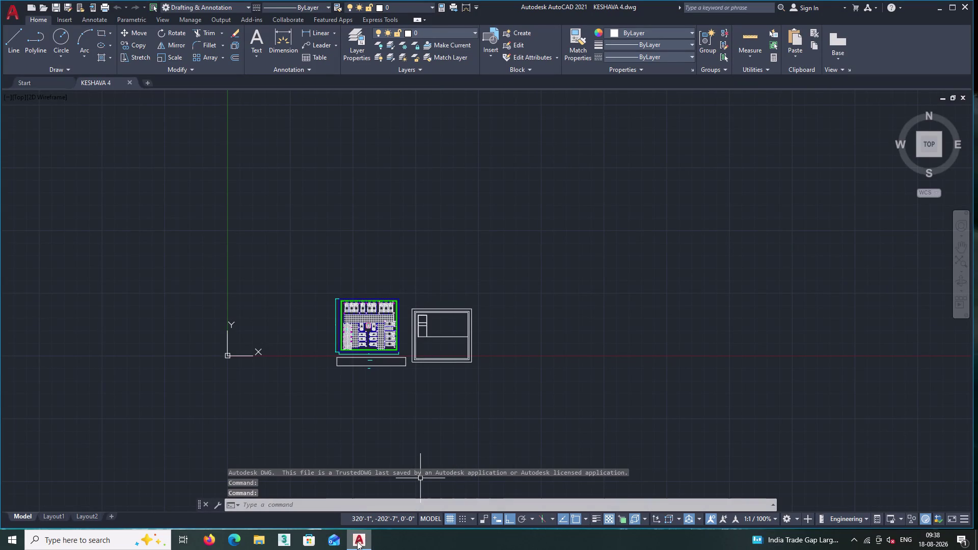
Close the KESHAVA 4 drawing and AutoCAD, then select This PC on the desktop.
double_click(20, 16)
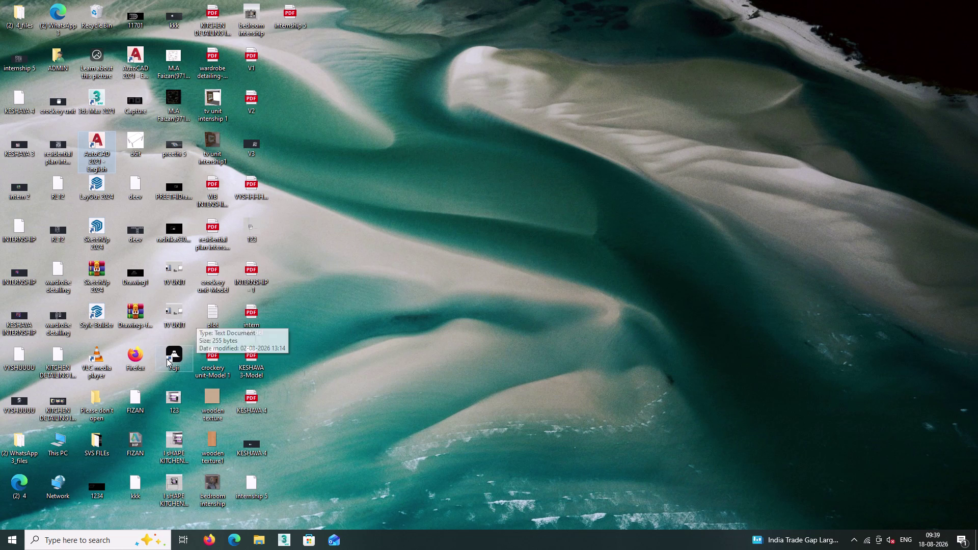
click(65, 439)
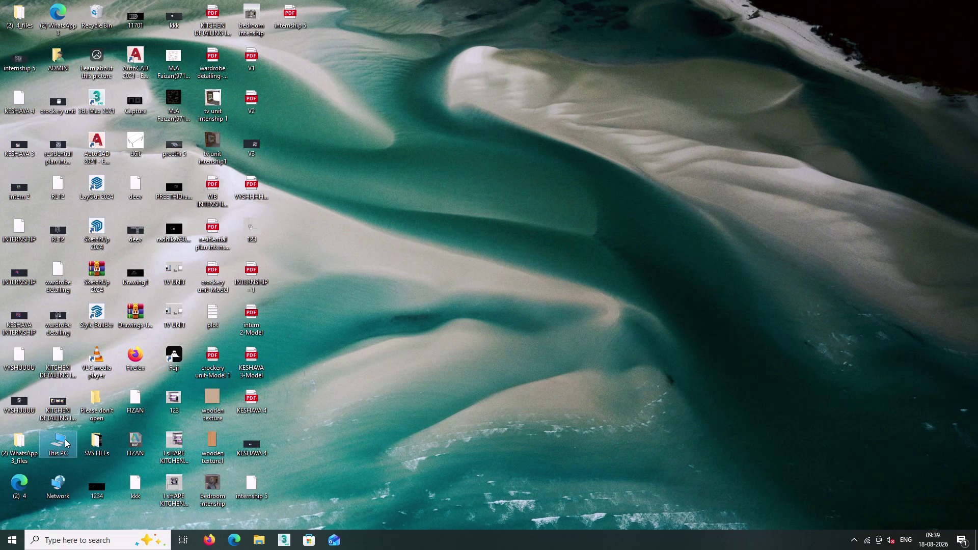
Browse from This PC into the Downloads folder and scroll through its contents.
double_click(64, 439)
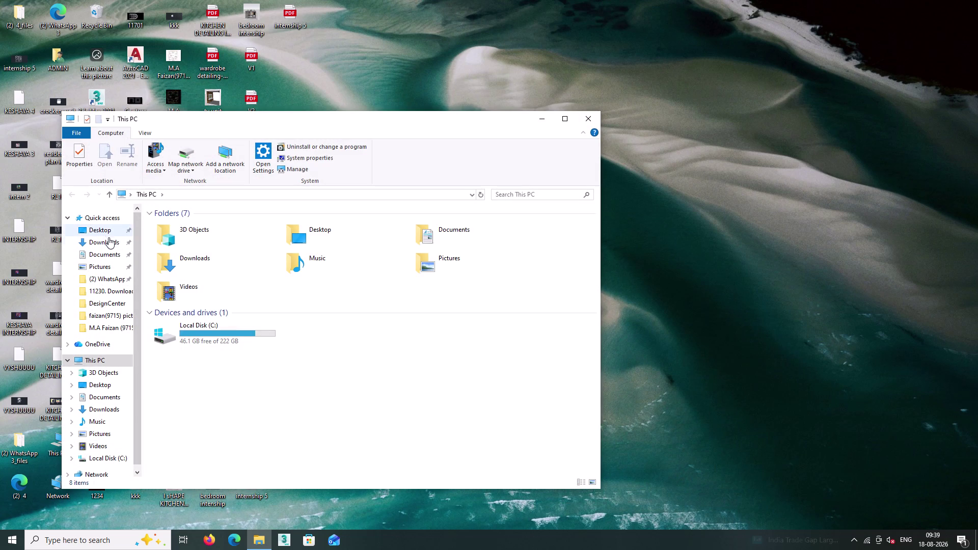
double_click(111, 242)
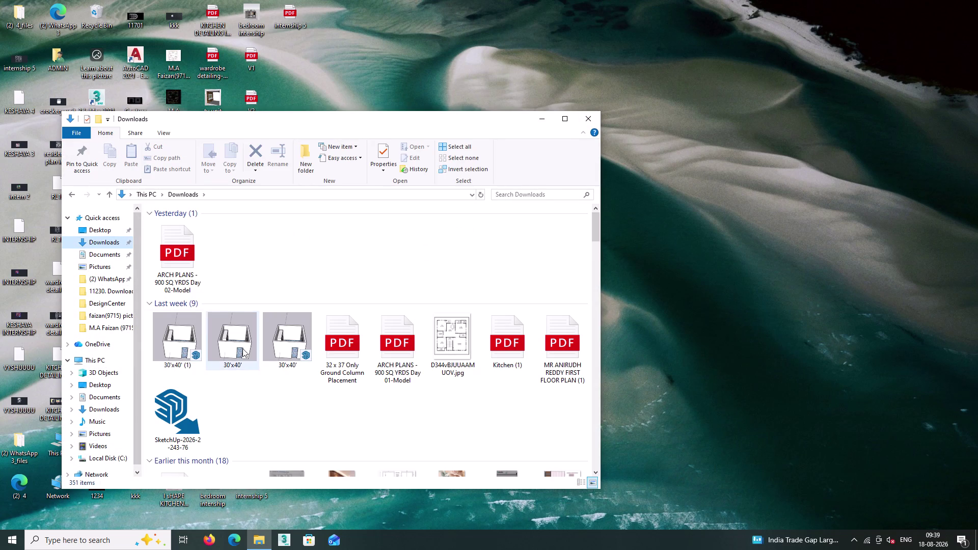
scroll(down, 3)
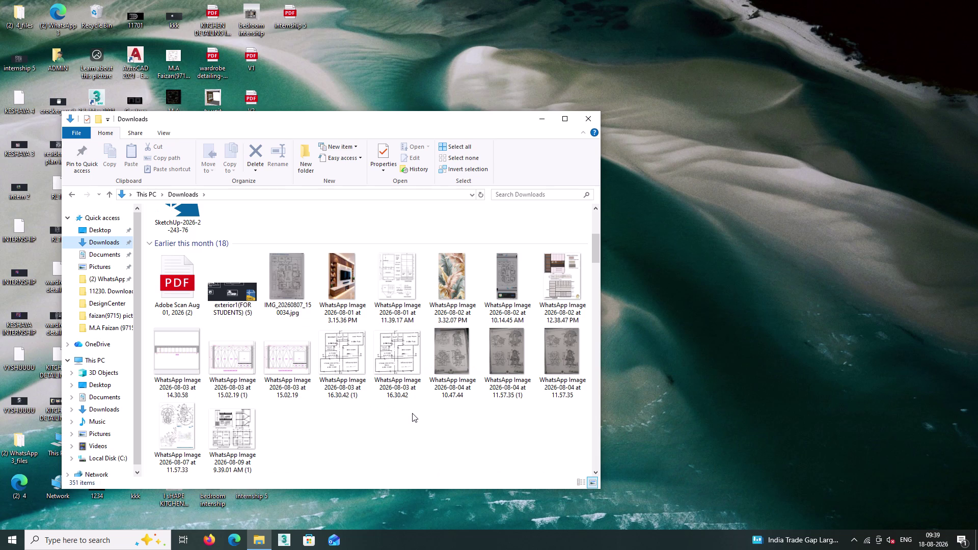
scroll(down, 3)
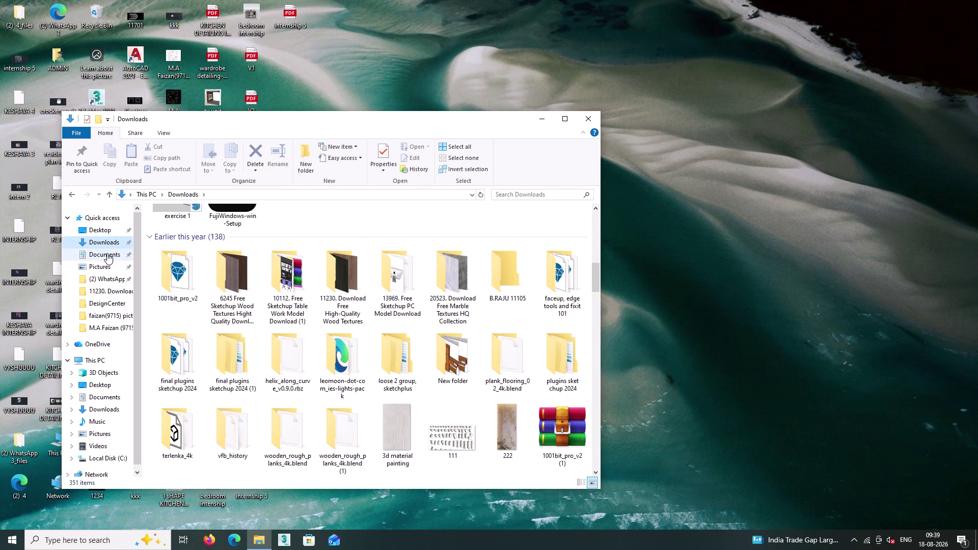
Switch to the Desktop folder in Quick access and look through its files.
click(102, 226)
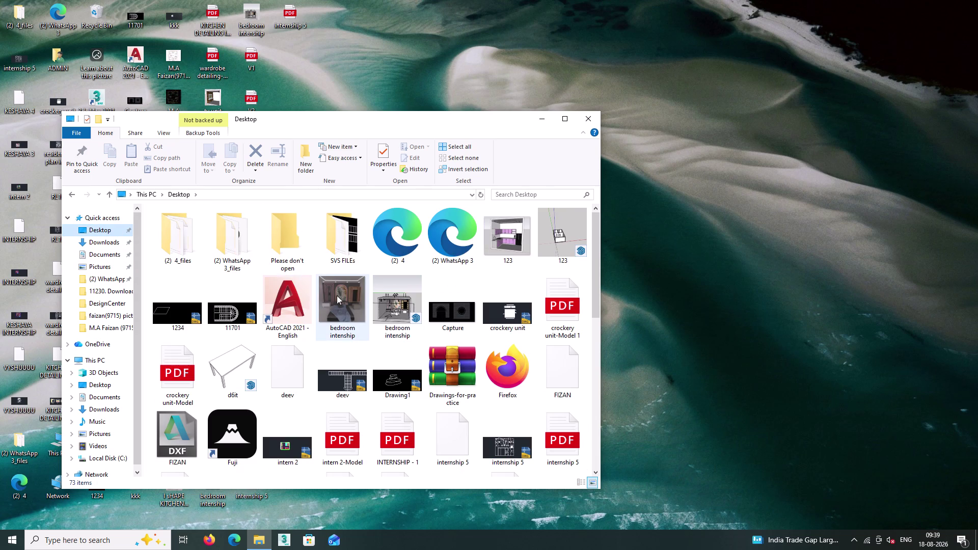
scroll(down, 3)
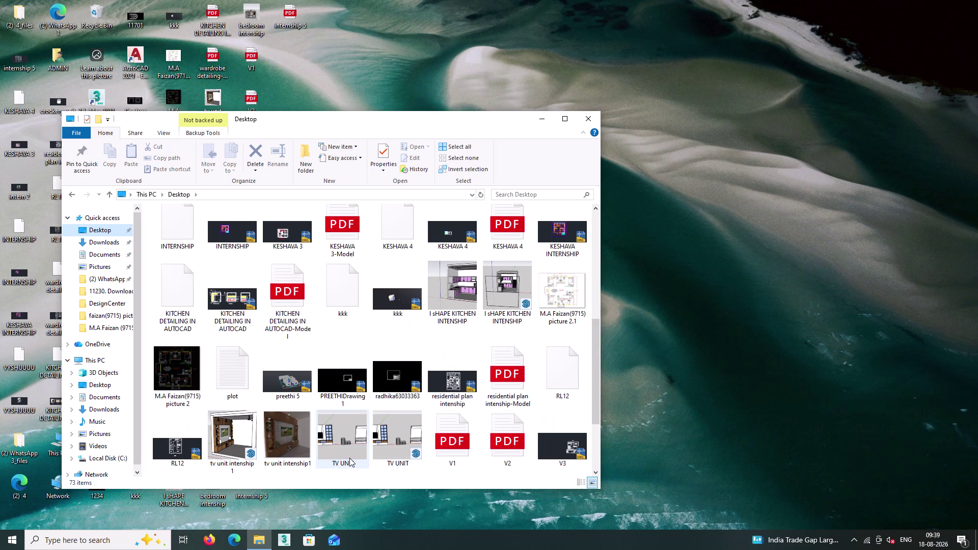
scroll(up, 3)
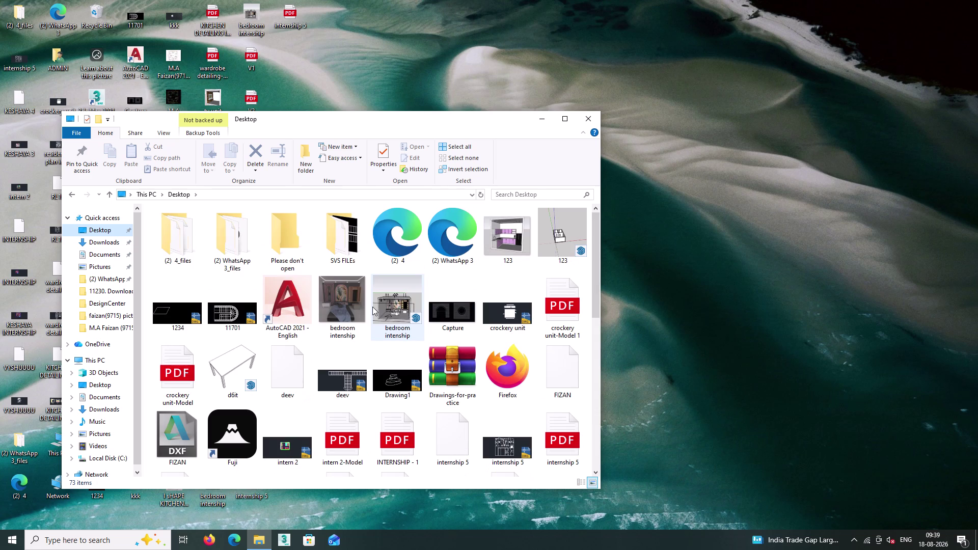
double_click(507, 193)
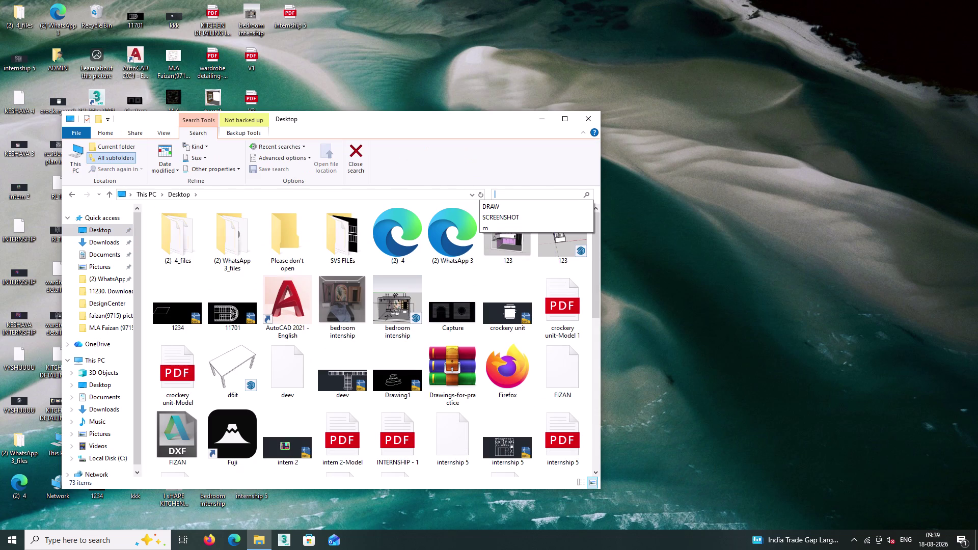
Search the Desktop for 'inter' and open the internship 5 DWG result in AutoCAD.
text(in)
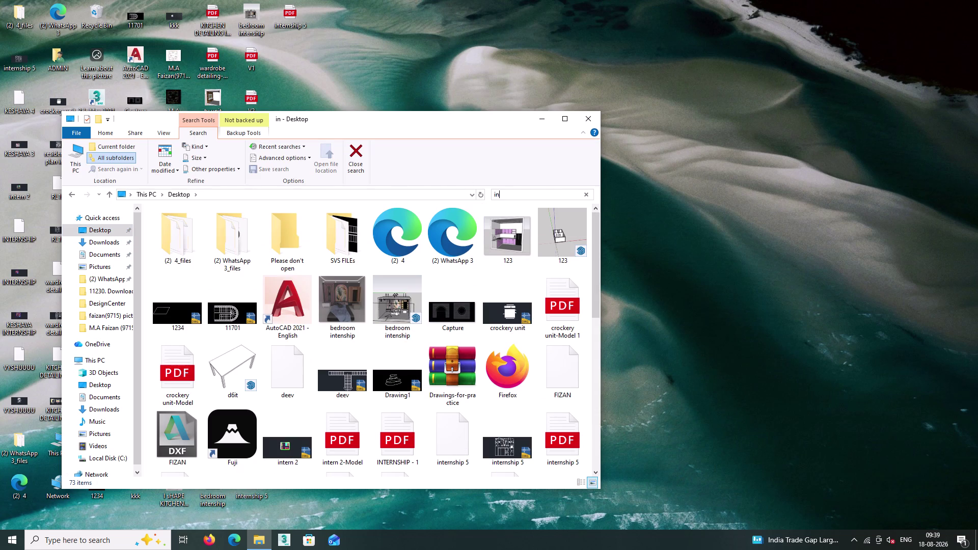
text(ter)
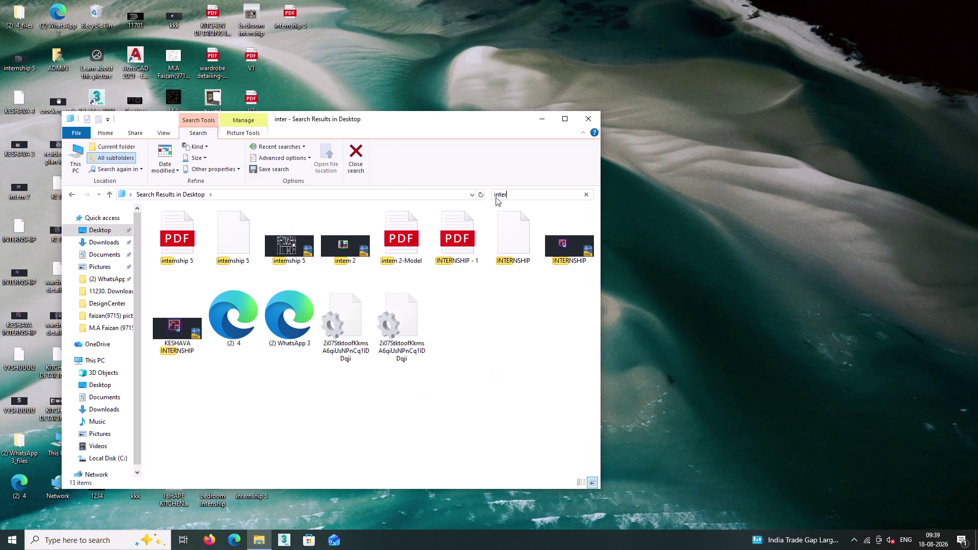
double_click(291, 246)
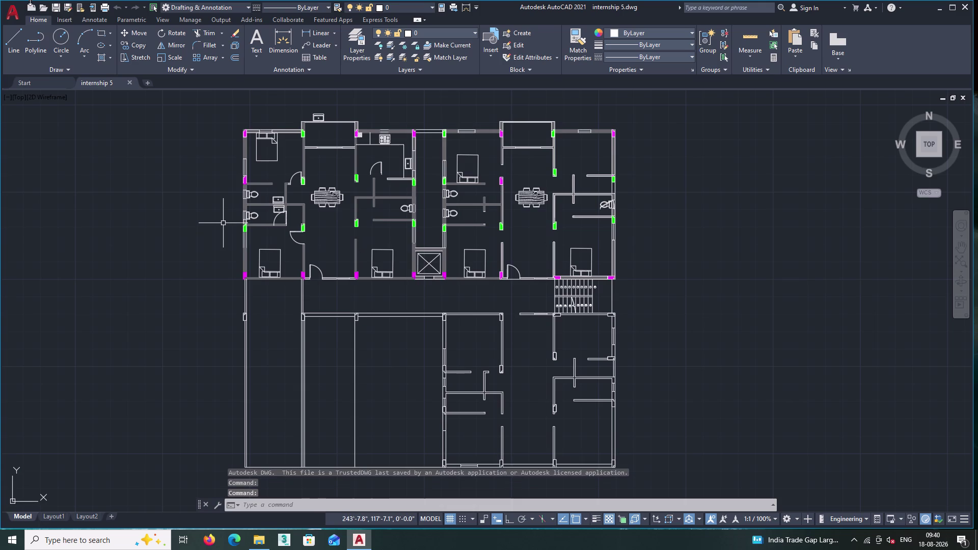
Save the internship 5 drawing from the application menu, then close the AutoCAD window.
click(20, 14)
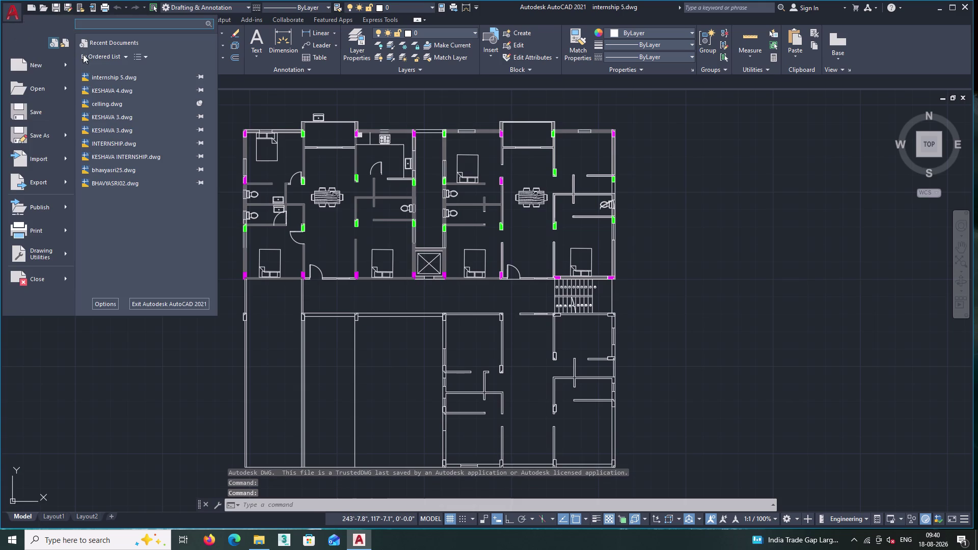
click(49, 114)
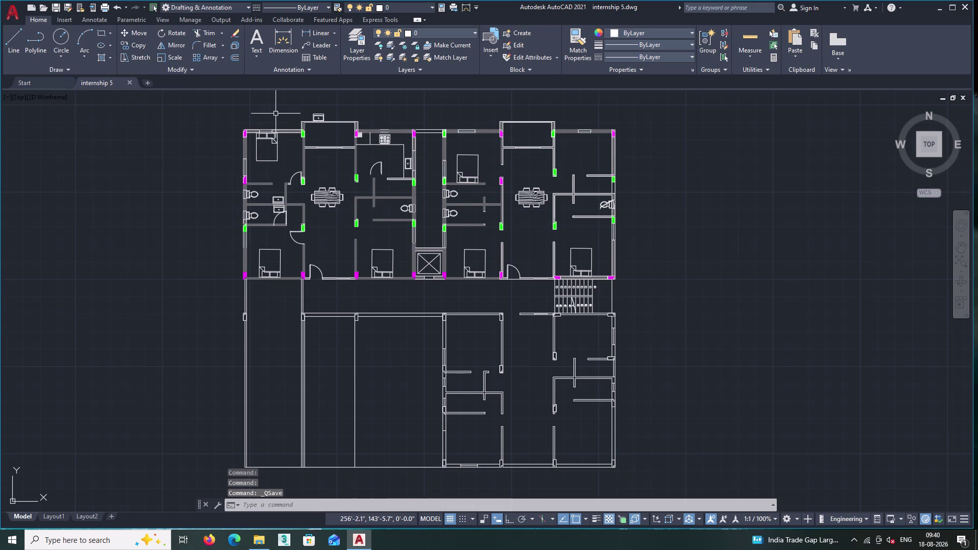
click(16, 11)
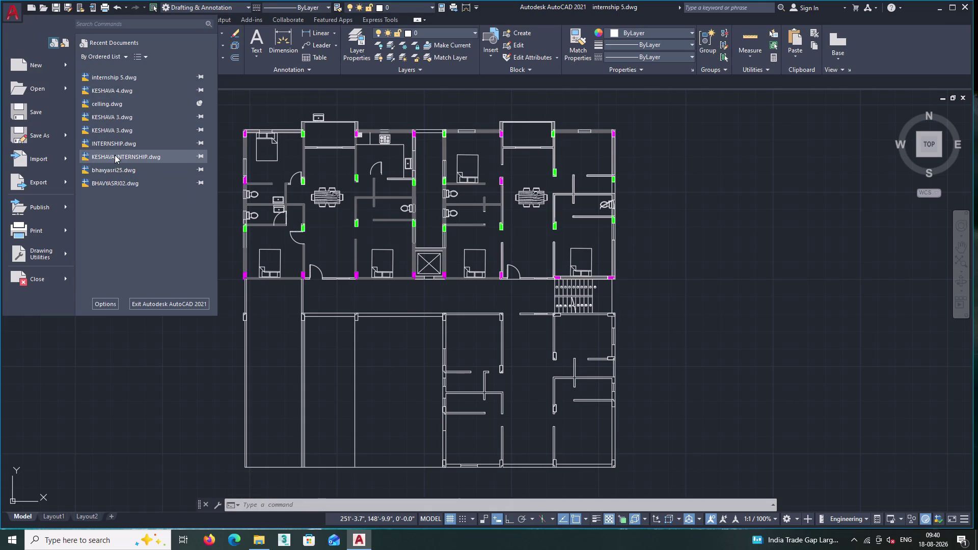
click(39, 112)
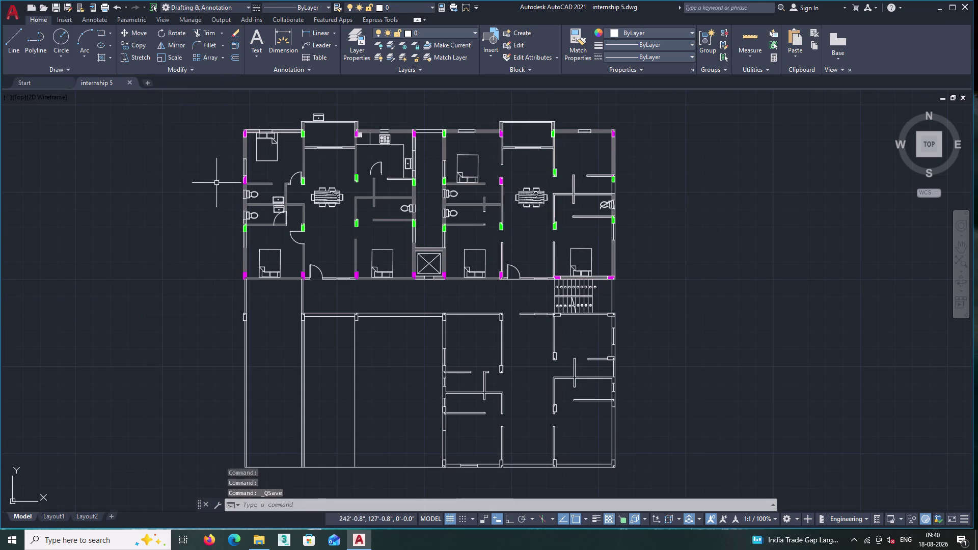
click(968, 4)
double_click(965, 6)
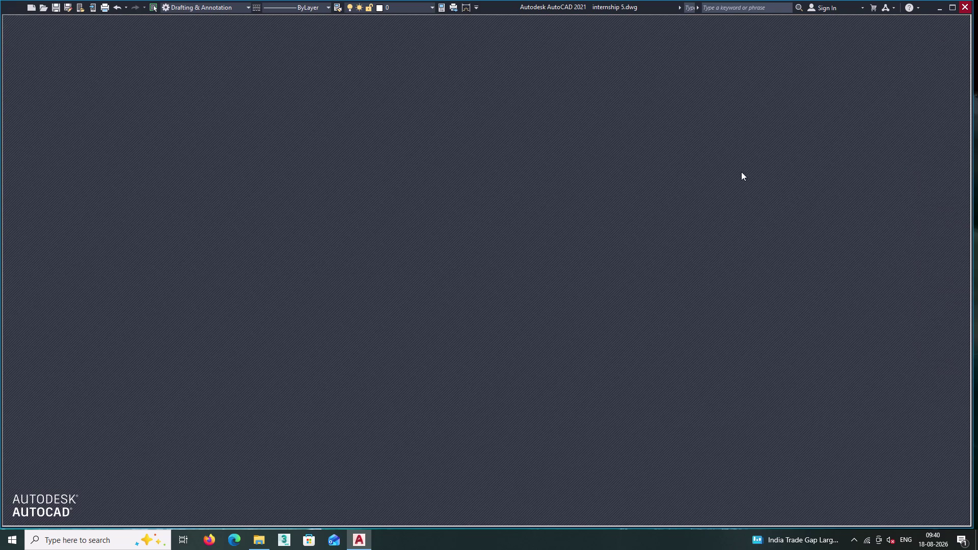
With AutoCAD closed, open the taskbar's Windows search panel and dismiss it.
double_click(588, 118)
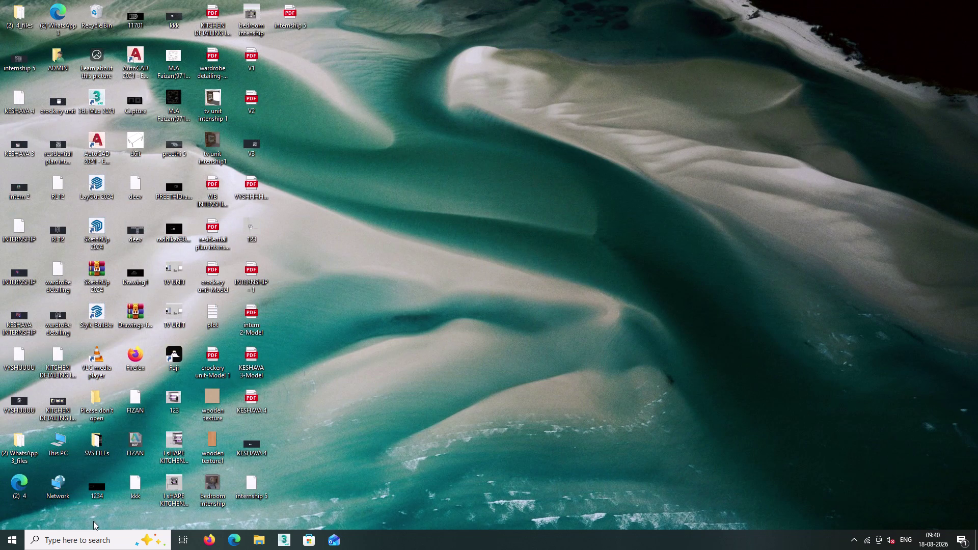
click(99, 538)
double_click(98, 544)
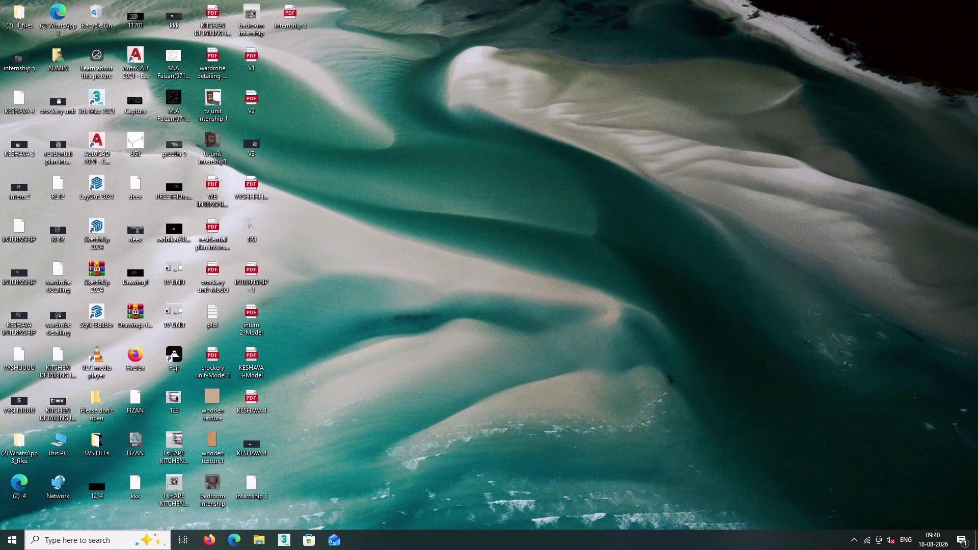
double_click(98, 544)
triple_click(175, 361)
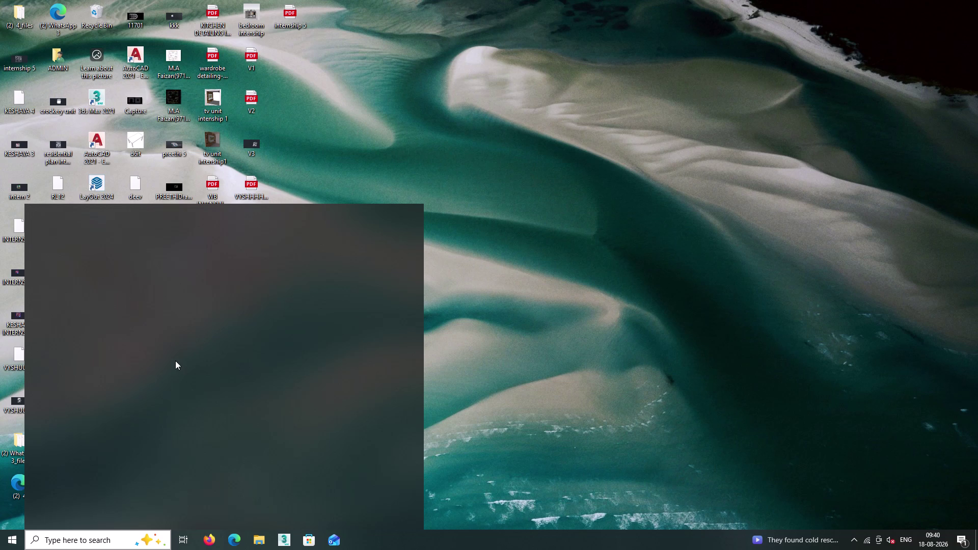
double_click(411, 216)
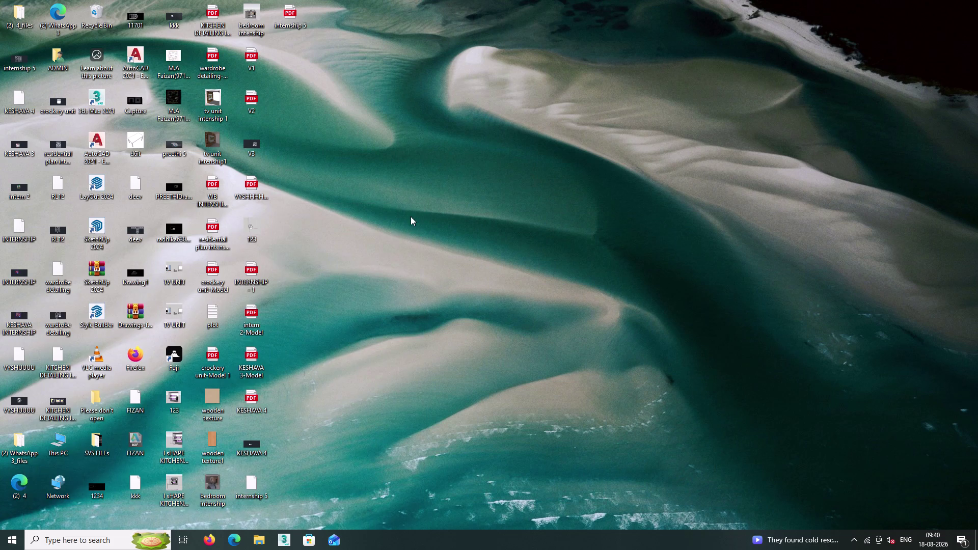
triple_click(181, 355)
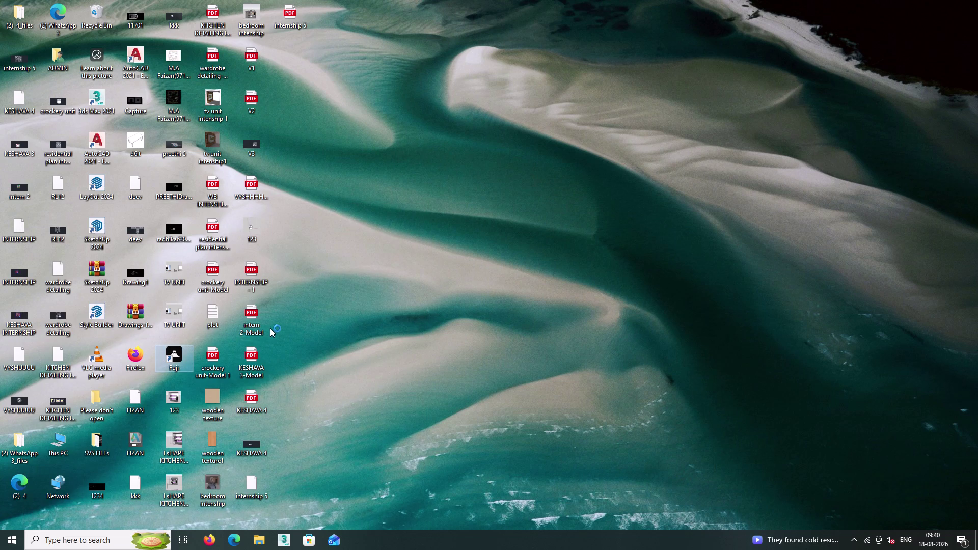